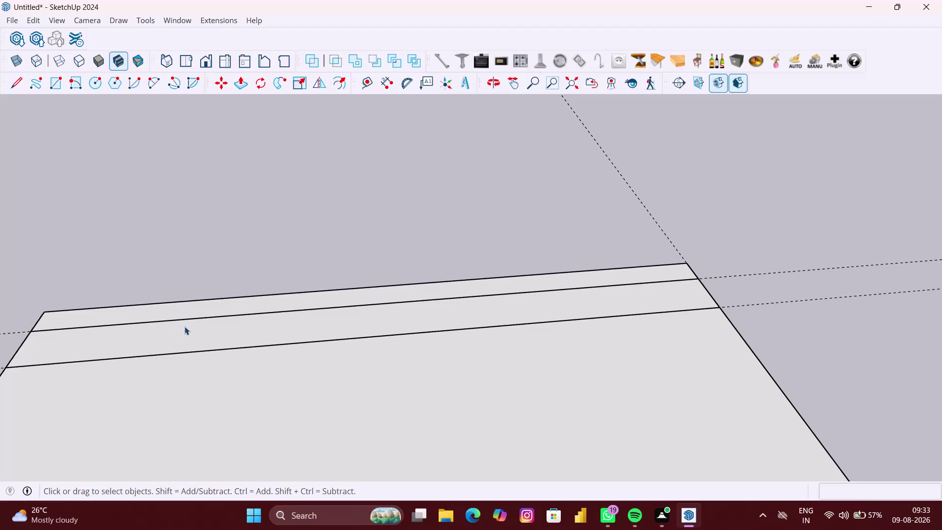
Select the narrow strip face and its edges near the slab's front edge.
key(p)
scroll(up, 3)
key(space)
click(221, 330)
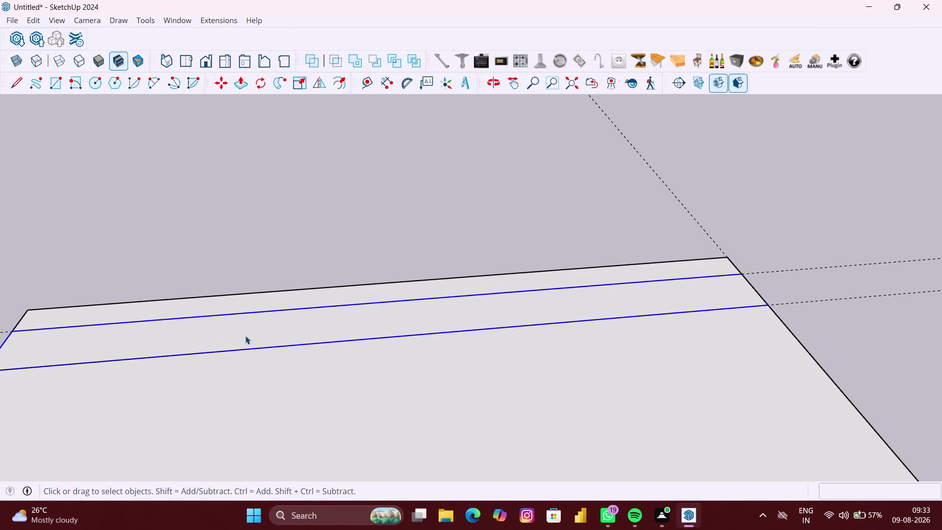
scroll(up, 3)
double_click(246, 335)
Push/pull the strip face upward by 100 mm, forming the raised ledge.
key(p)
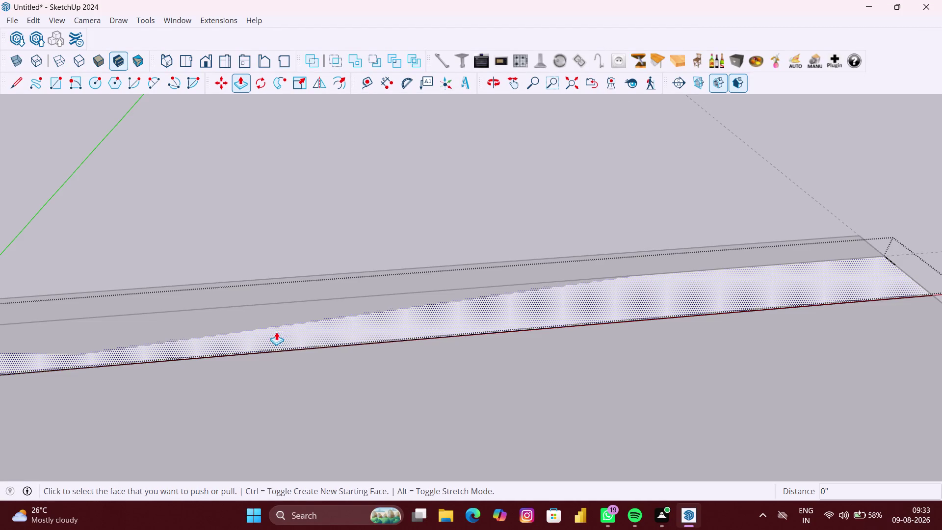
click(287, 331)
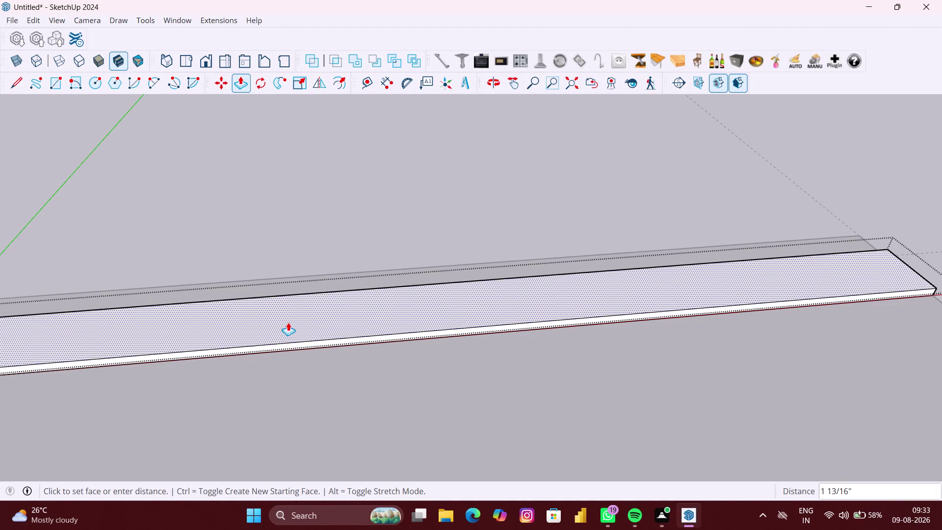
text(100MM)
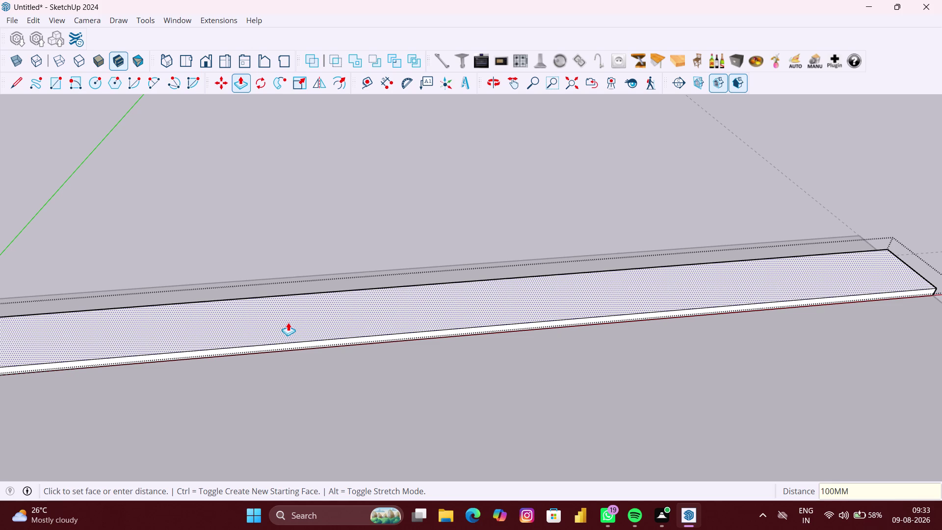
key(Return)
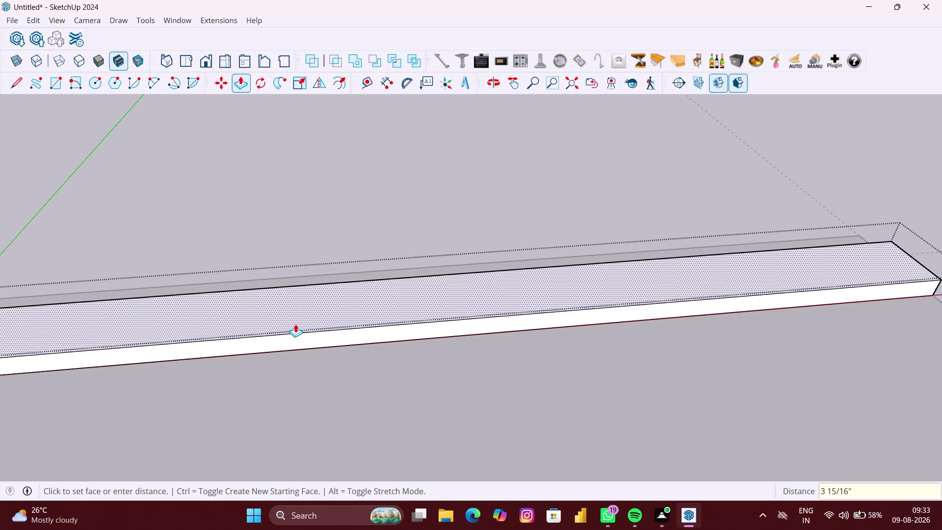
click(317, 306)
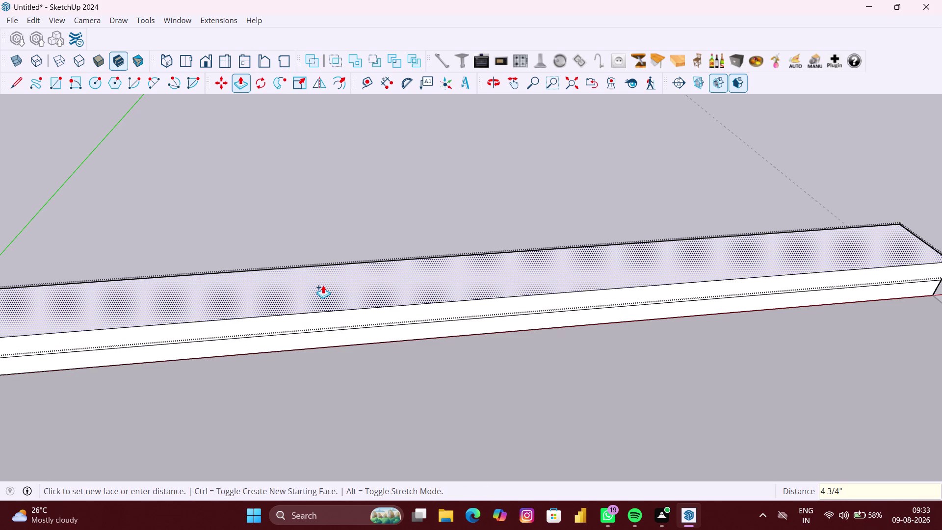